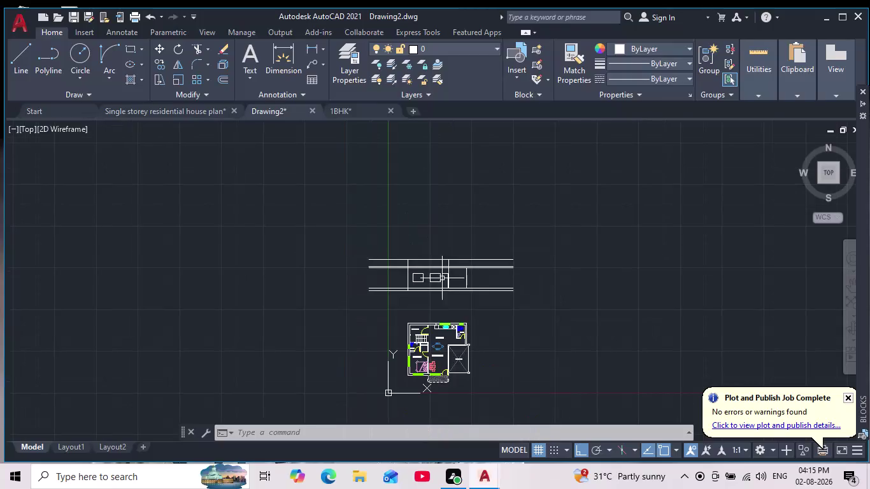
Window-select the living room's front window in the floor plan.
middle_drag(442, 283, 507, 263)
scroll(up, 3)
middle_drag(501, 311, 467, 368)
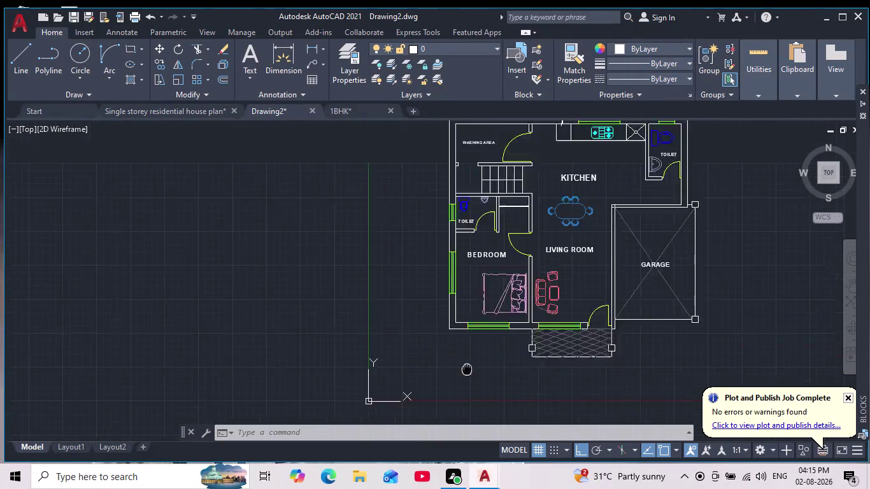
middle_drag(467, 368, 428, 421)
scroll(down, 3)
scroll(up, 3)
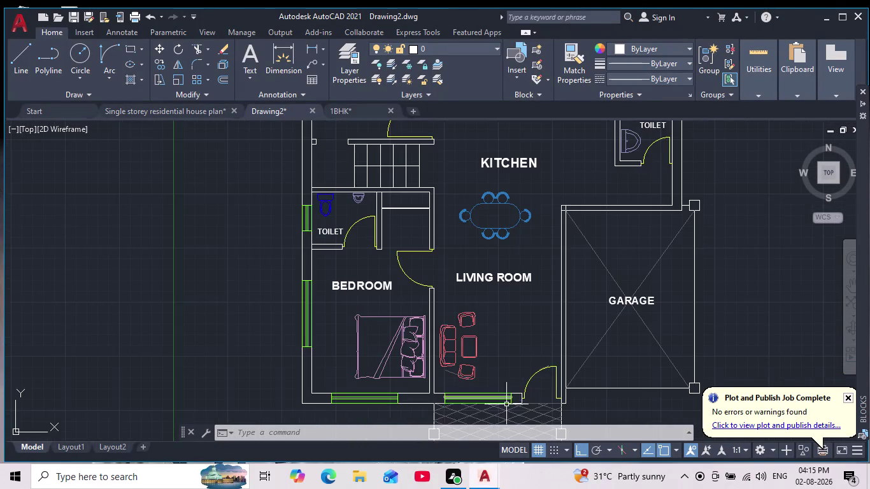
middle_drag(497, 401, 477, 345)
scroll(down, 3)
scroll(up, 3)
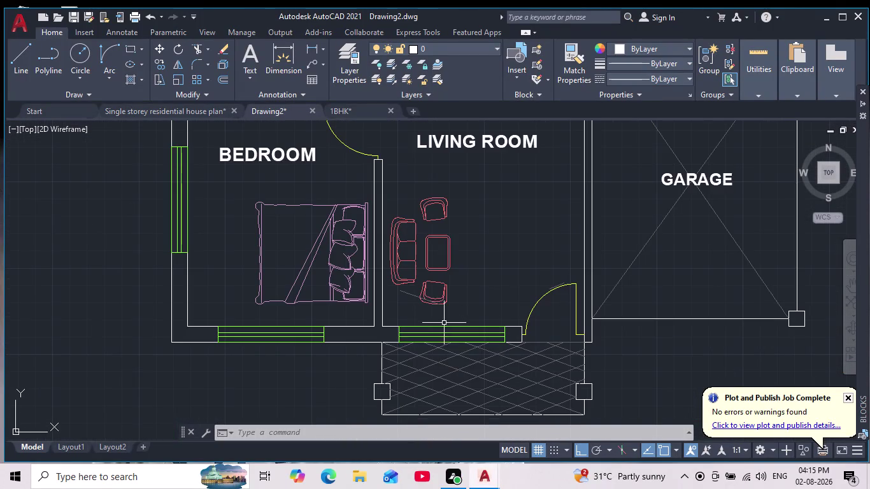
scroll(down, 3)
middle_drag(474, 298, 471, 420)
scroll(down, 3)
scroll(up, 3)
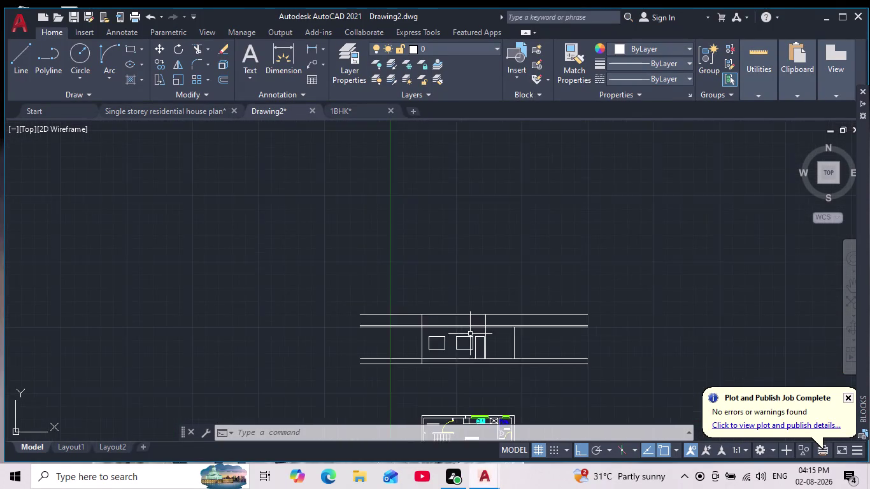
scroll(up, 3)
scroll(up, 3)
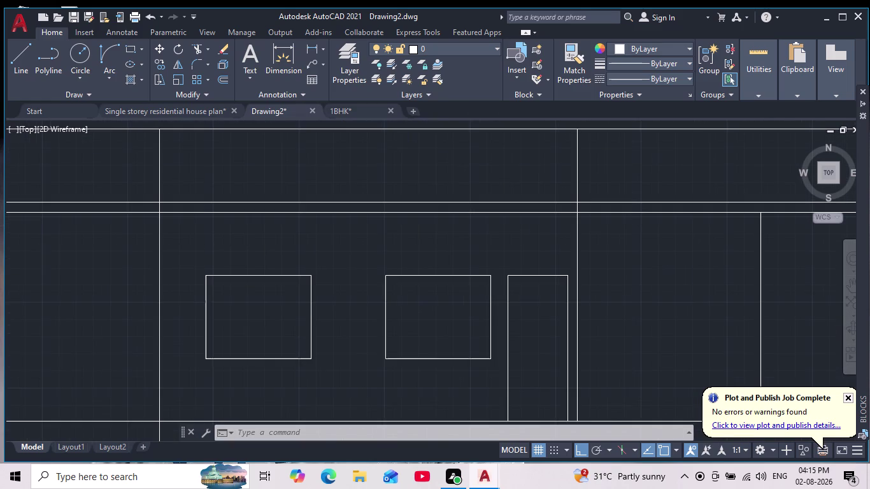
scroll(down, 3)
scroll(up, 3)
scroll(up, 3)
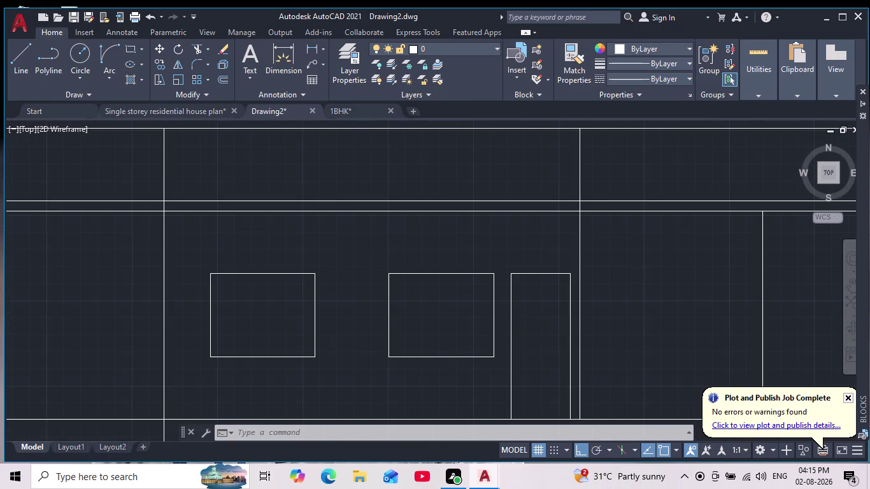
scroll(down, 3)
scroll(up, 3)
scroll(down, 3)
middle_drag(464, 373, 557, 189)
scroll(down, 3)
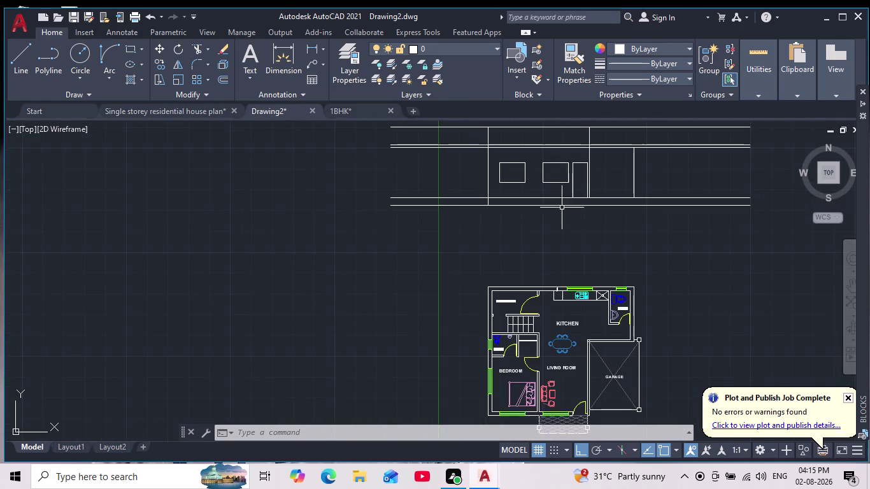
middle_drag(560, 229, 521, 188)
scroll(up, 3)
scroll(up, 3)
middle_drag(510, 364, 466, 331)
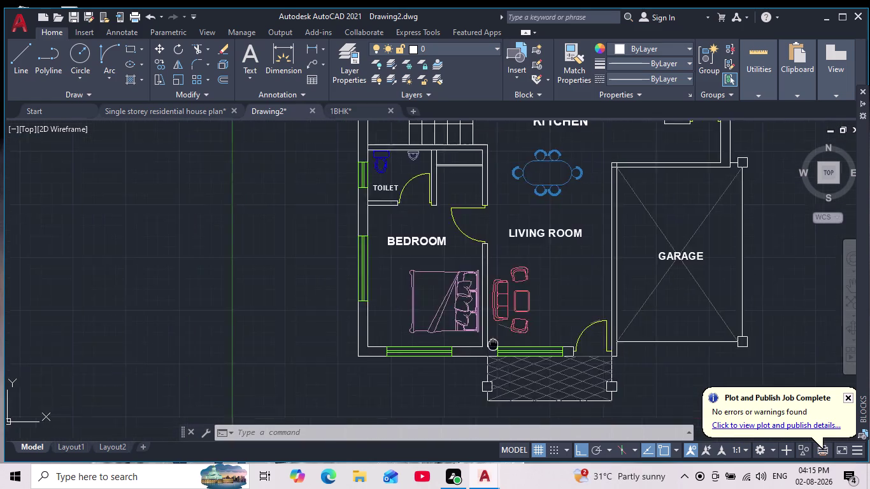
middle_drag(466, 331, 442, 321)
scroll(up, 3)
click(352, 307)
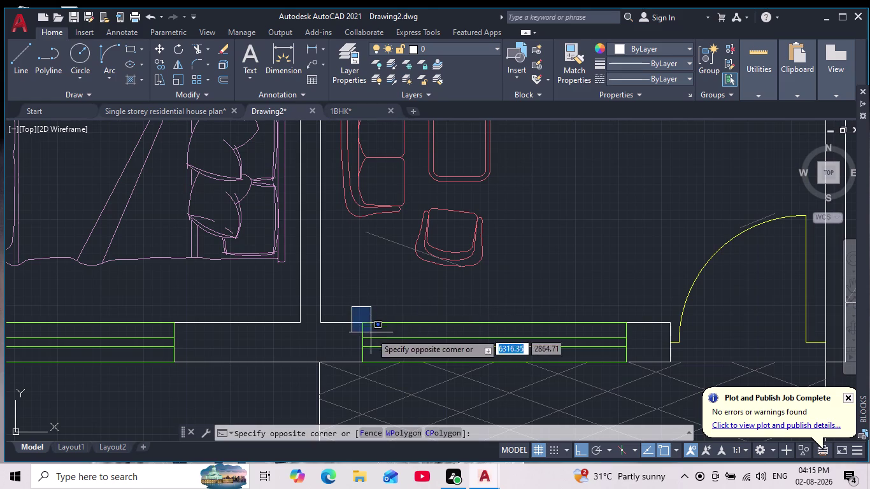
click(638, 370)
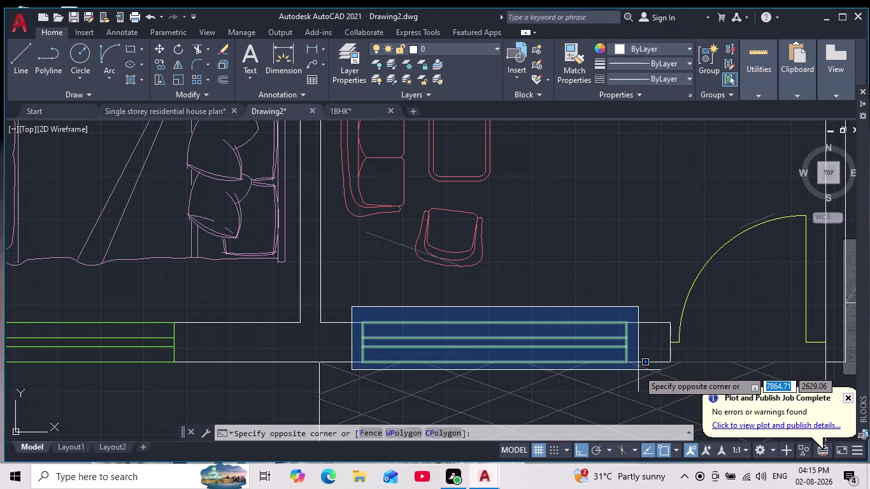
Move the window from its left corner onto the wall junction beside the bedroom.
scroll(down, 3)
scroll(up, 3)
middle_drag(629, 357, 546, 295)
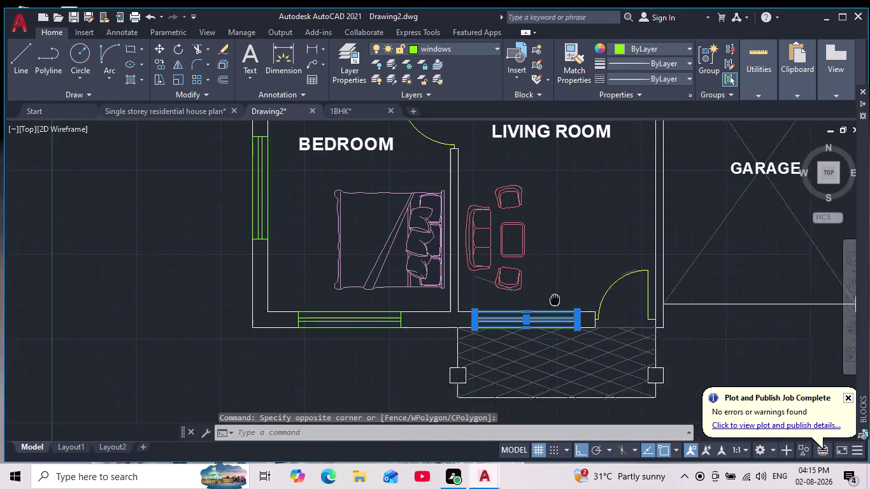
middle_drag(546, 295, 545, 294)
click(158, 49)
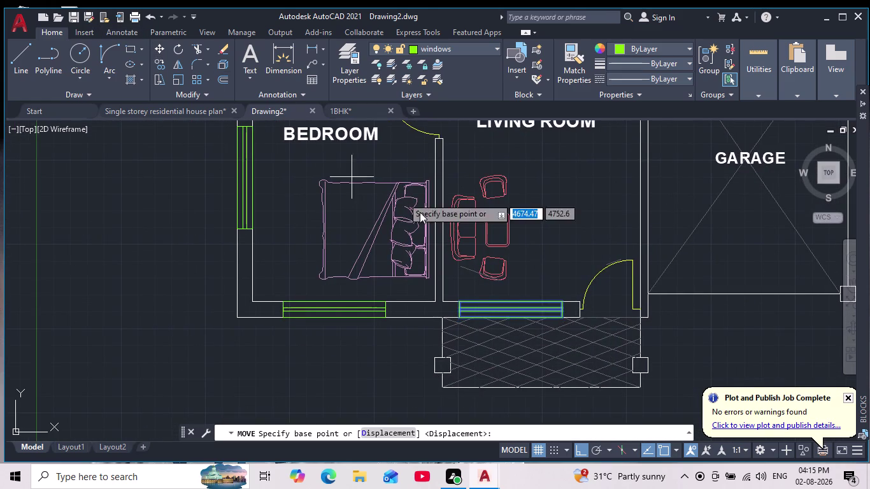
scroll(up, 3)
click(431, 299)
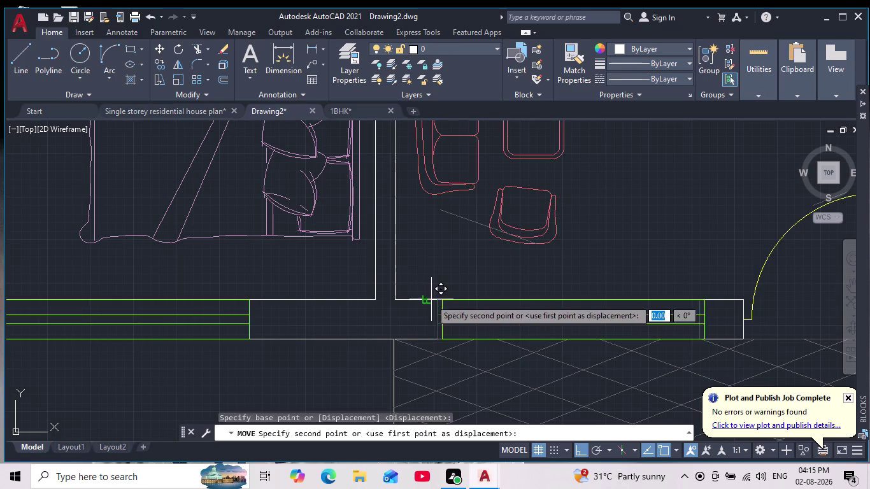
click(407, 302)
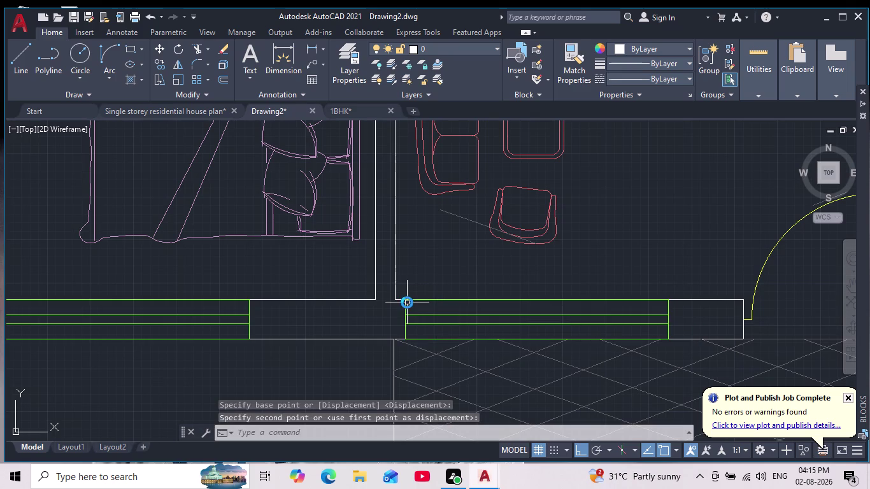
scroll(down, 3)
scroll(down, 3)
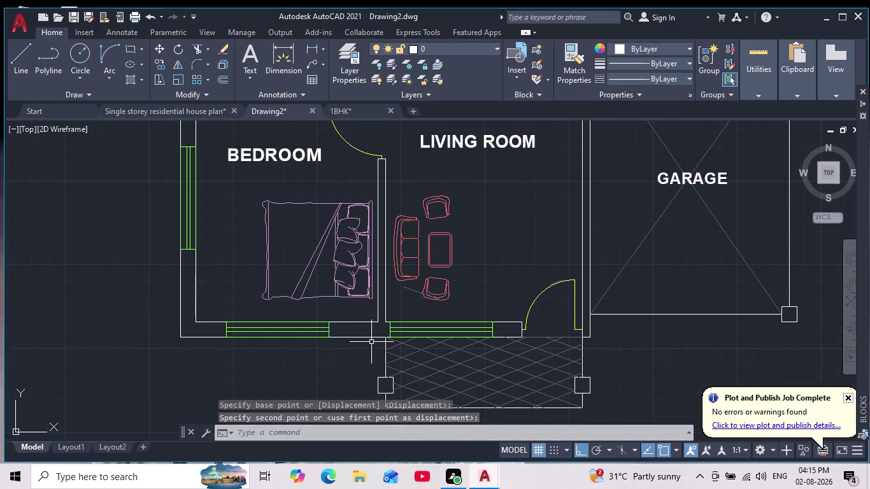
middle_drag(371, 342, 371, 363)
middle_drag(443, 290, 443, 337)
scroll(down, 3)
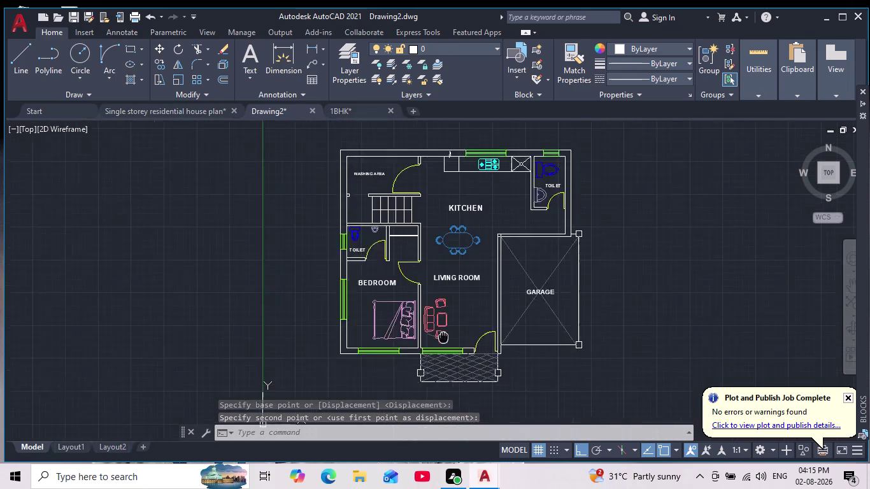
middle_drag(443, 337, 444, 347)
scroll(down, 3)
middle_drag(445, 181, 458, 330)
scroll(up, 3)
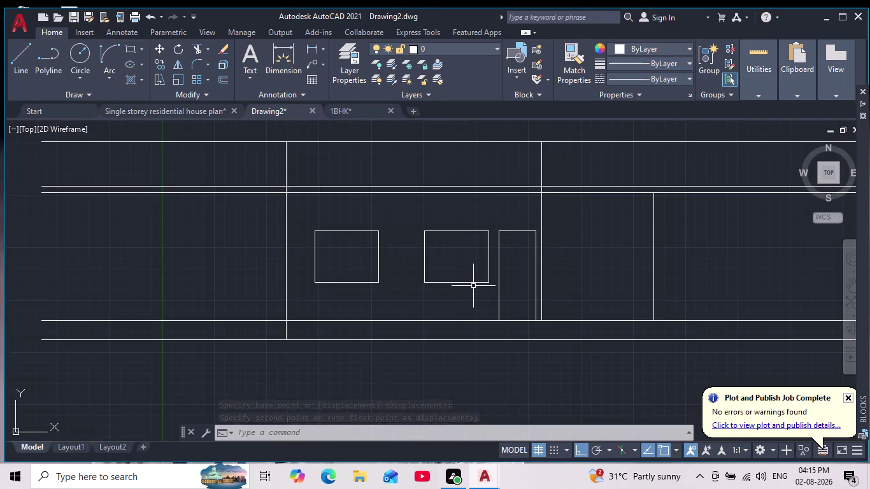
scroll(up, 3)
middle_drag(480, 285, 491, 219)
scroll(down, 3)
middle_drag(502, 362, 491, 253)
scroll(down, 3)
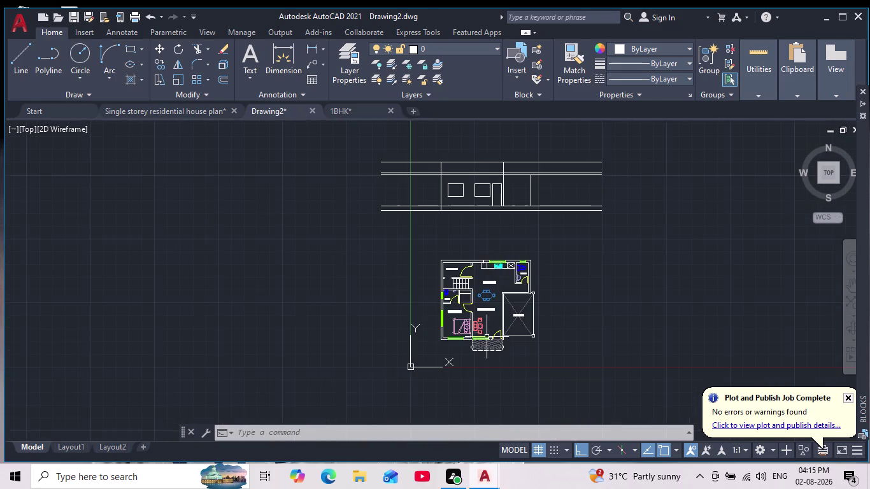
scroll(up, 3)
middle_drag(464, 326, 481, 373)
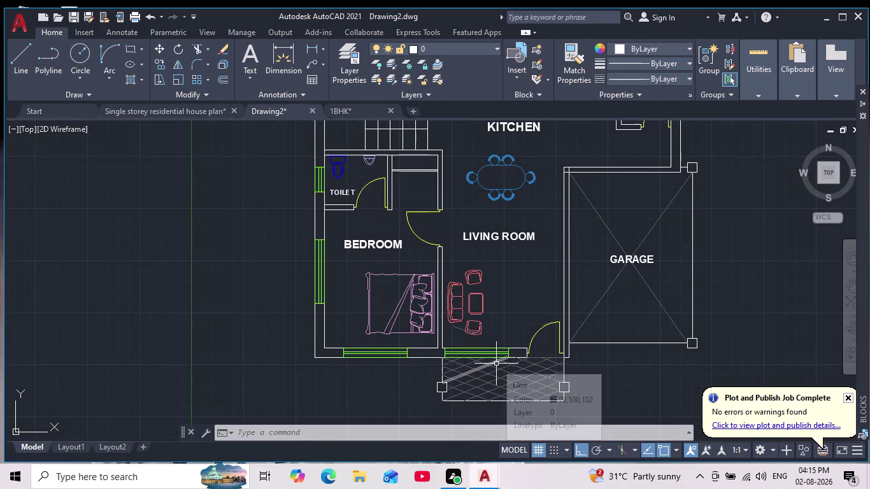
Draw a vertical construction line (XL) through the shifted plan window's edge.
key(Escape)
key(Escape)
key(Escape)
key(Escape)
key(x)
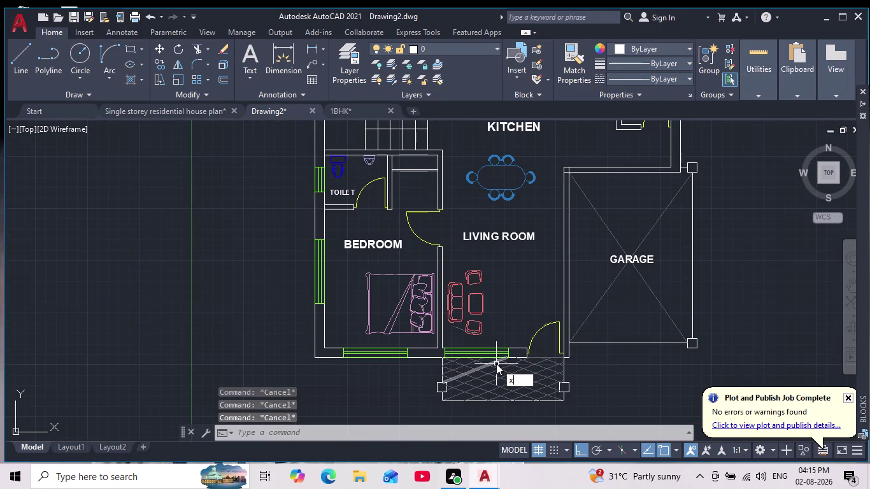
key(l)
key(Return)
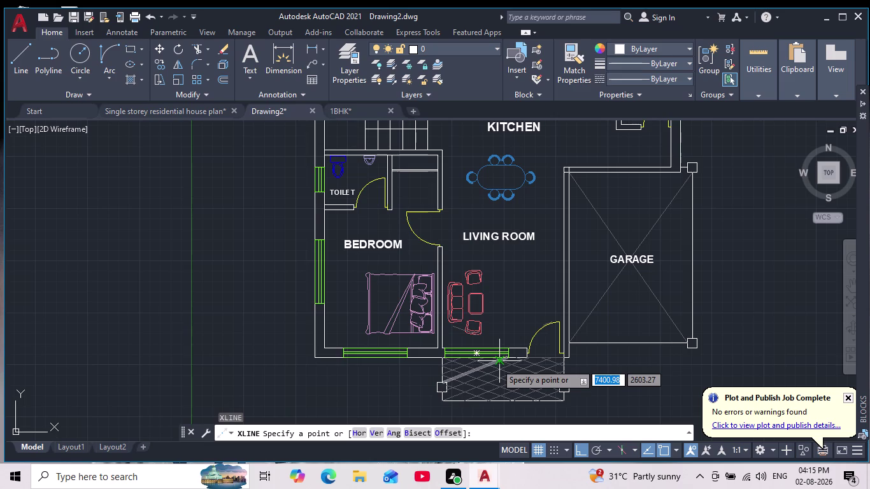
click(379, 434)
scroll(up, 3)
scroll(up, 3)
middle_drag(485, 322, 492, 308)
click(407, 326)
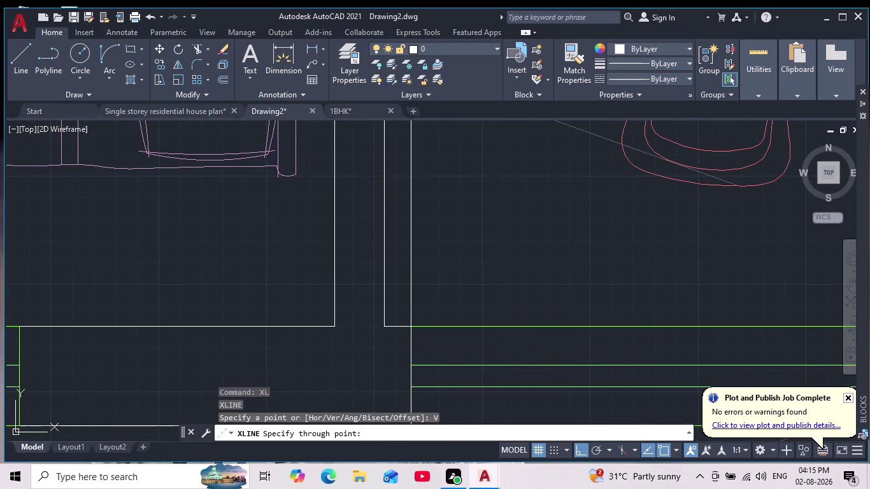
key(Escape)
scroll(down, 3)
middle_drag(478, 267, 512, 357)
scroll(down, 3)
middle_drag(514, 237, 510, 269)
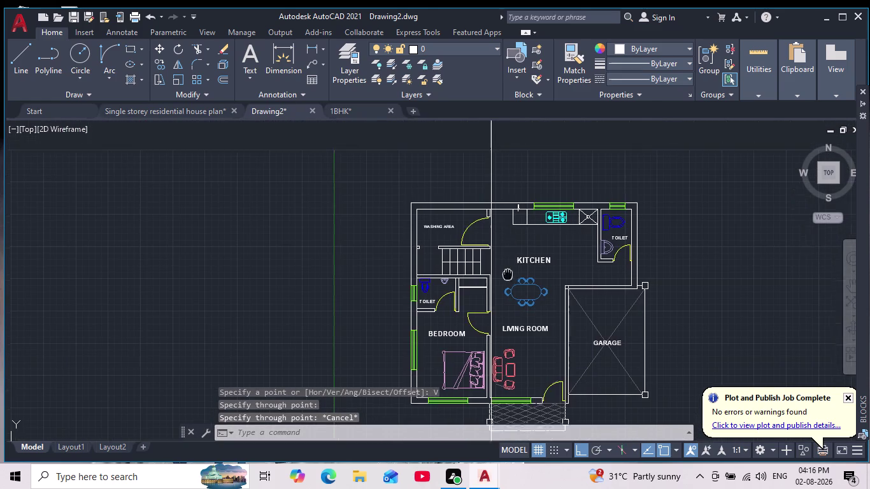
Move the elevation's middle window so its lower-left corner snaps onto the construction line.
middle_drag(509, 270, 507, 345)
scroll(down, 3)
scroll(up, 3)
scroll(up, 3)
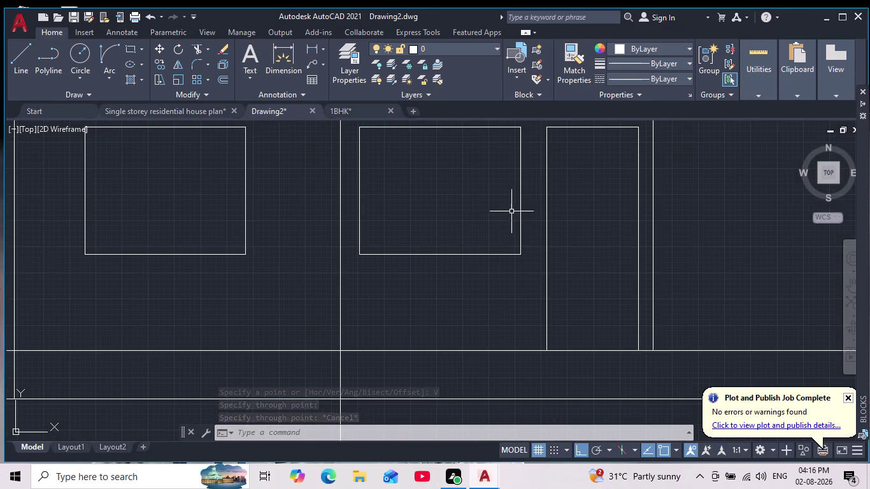
middle_drag(511, 220, 516, 266)
scroll(down, 3)
drag(532, 193, 535, 207)
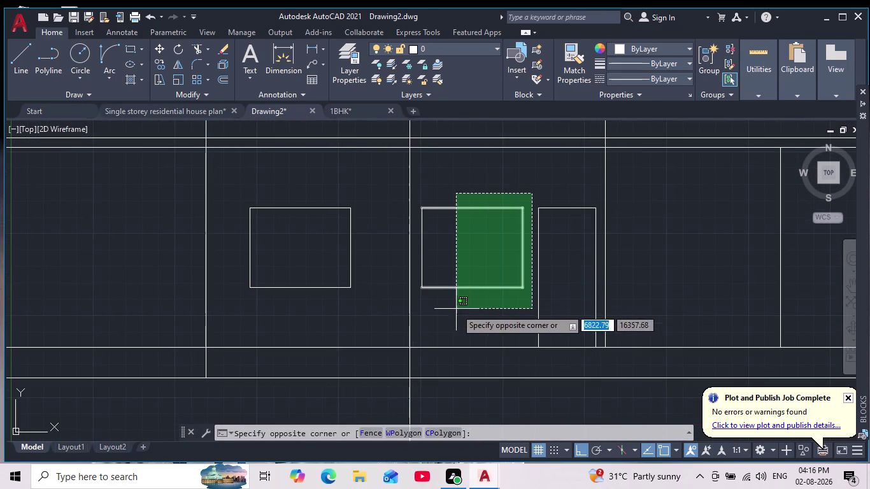
click(417, 300)
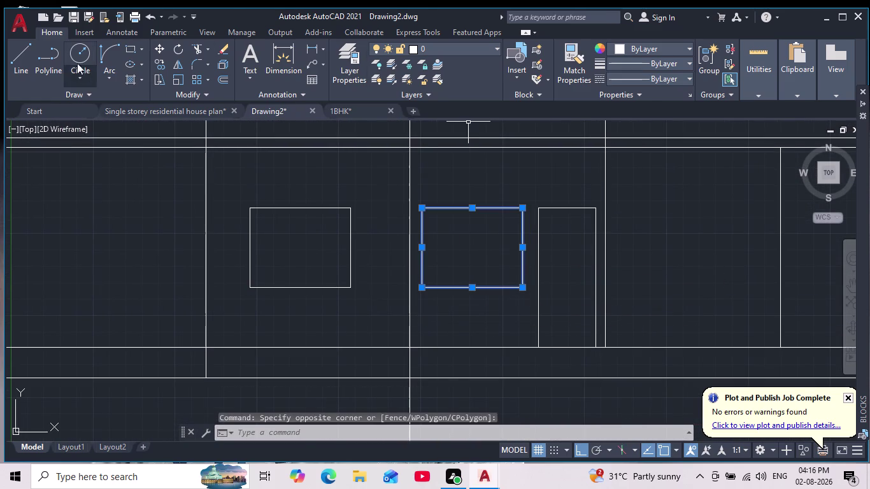
click(157, 50)
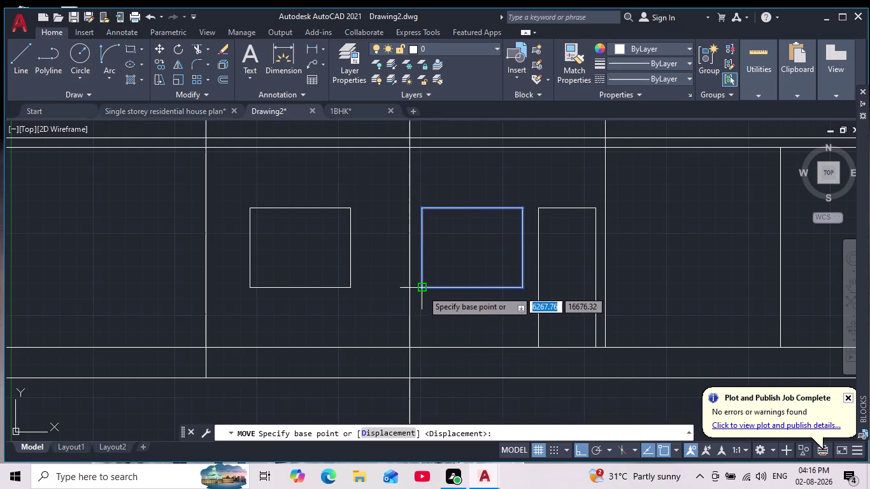
click(422, 287)
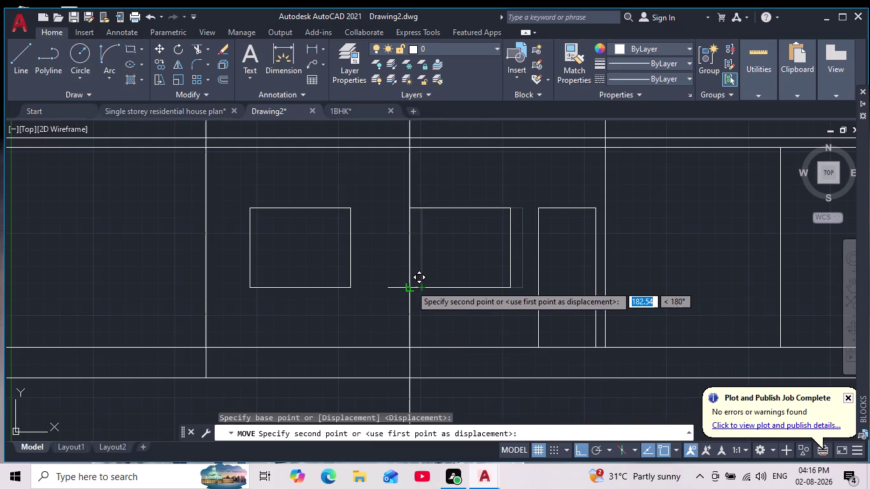
click(411, 285)
key(Escape)
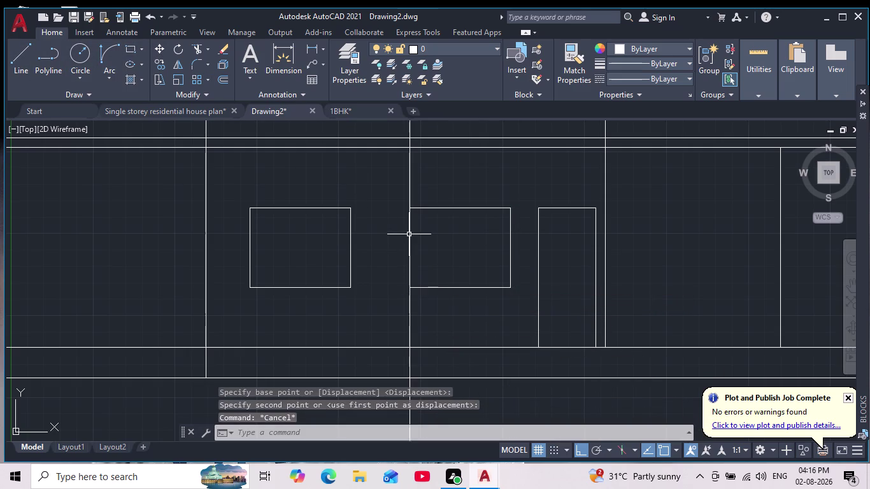
Select and delete the vertical construction line.
scroll(down, 3)
scroll(up, 3)
middle_drag(421, 363, 440, 323)
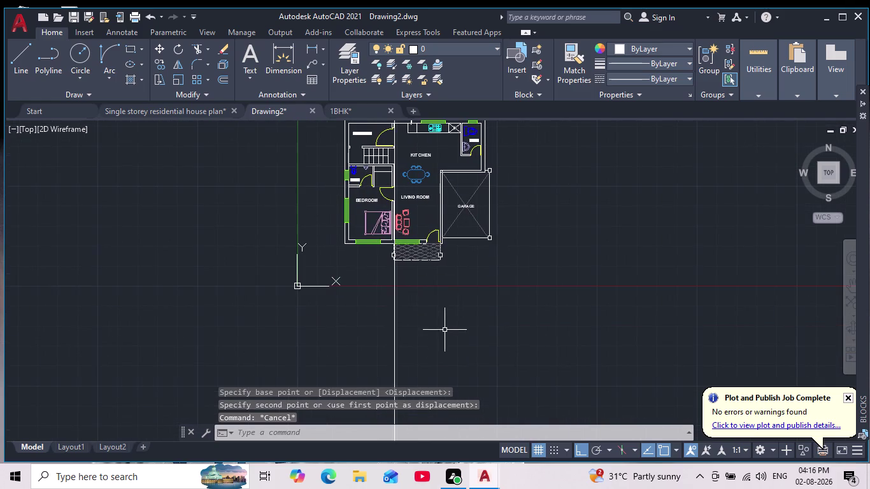
drag(443, 333, 384, 354)
click(357, 362)
key(Delete)
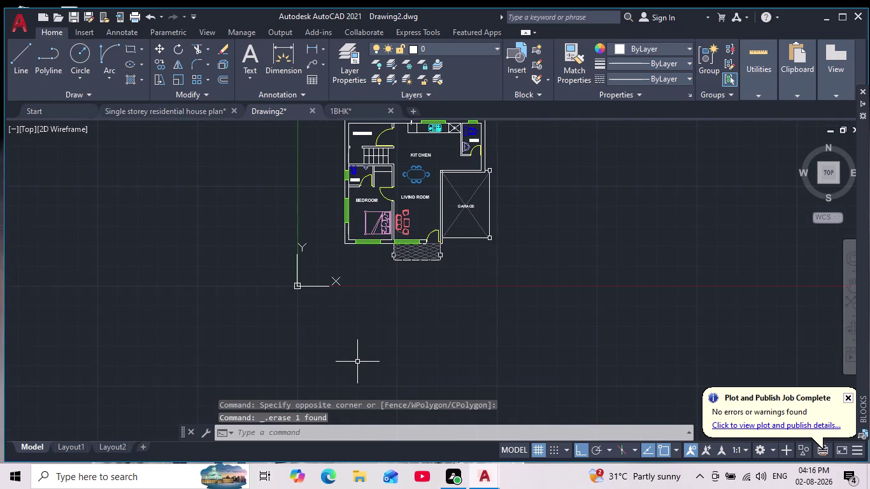
key(Escape)
key(Escape)
key(Escape)
key(Escape)
key(Escape)
key(Escape)
key(Escape)
key(Escape)
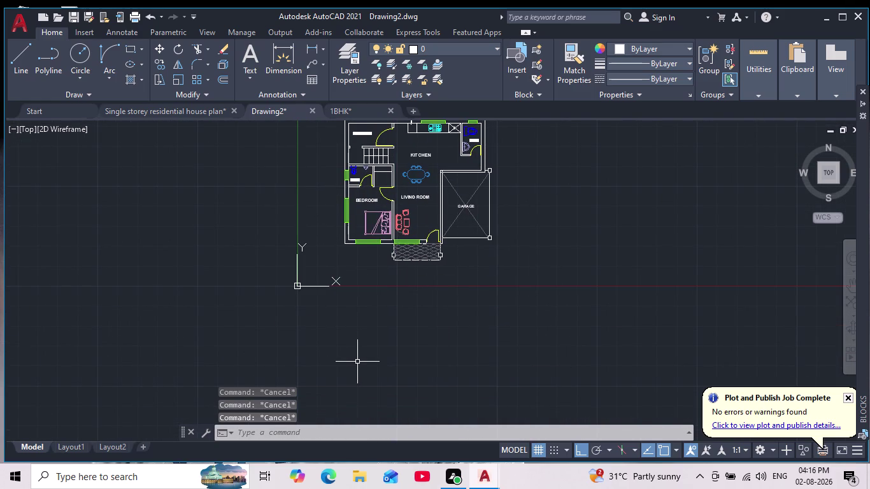
middle_drag(350, 310, 398, 451)
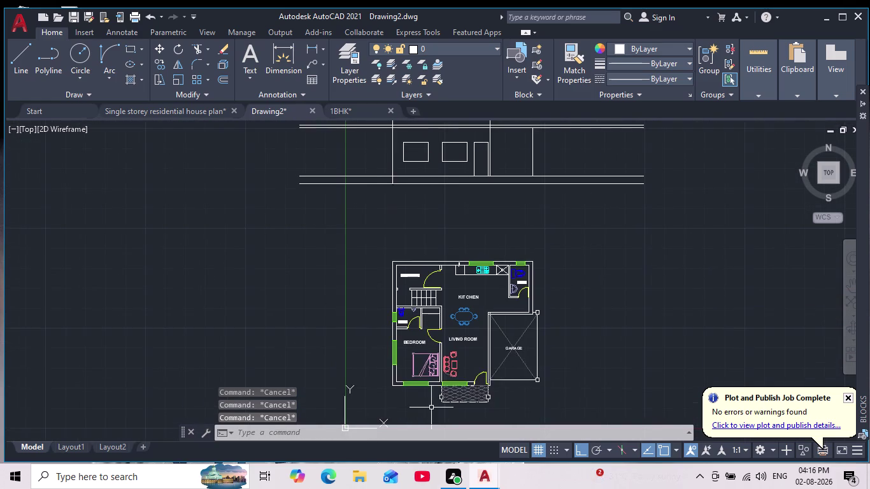
scroll(up, 3)
scroll(down, 3)
scroll(up, 3)
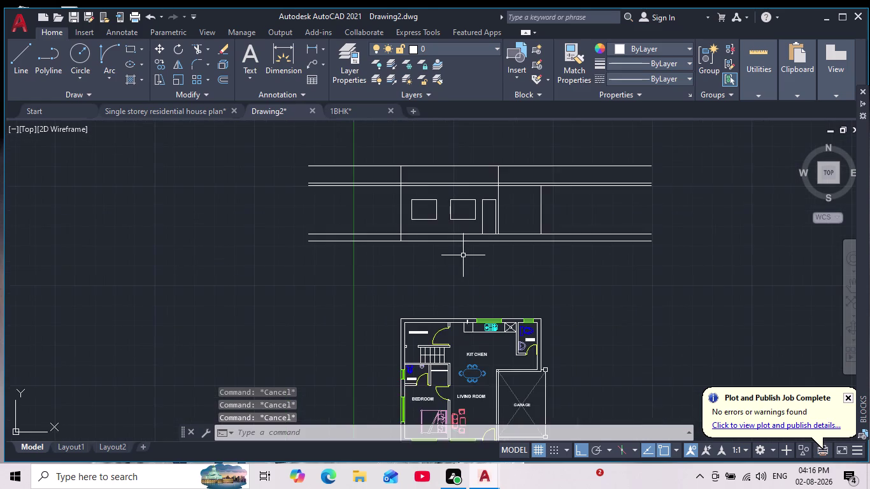
middle_drag(465, 256, 457, 333)
scroll(up, 3)
middle_drag(461, 318, 461, 341)
scroll(down, 3)
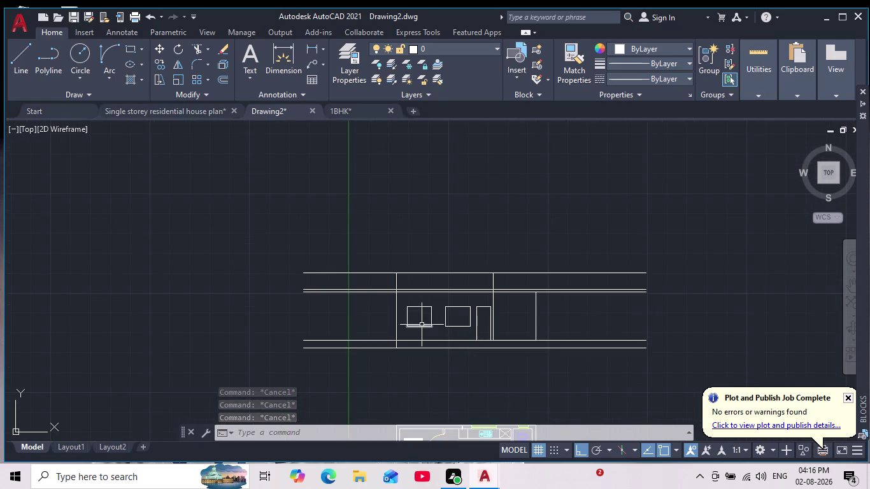
scroll(up, 3)
scroll(down, 3)
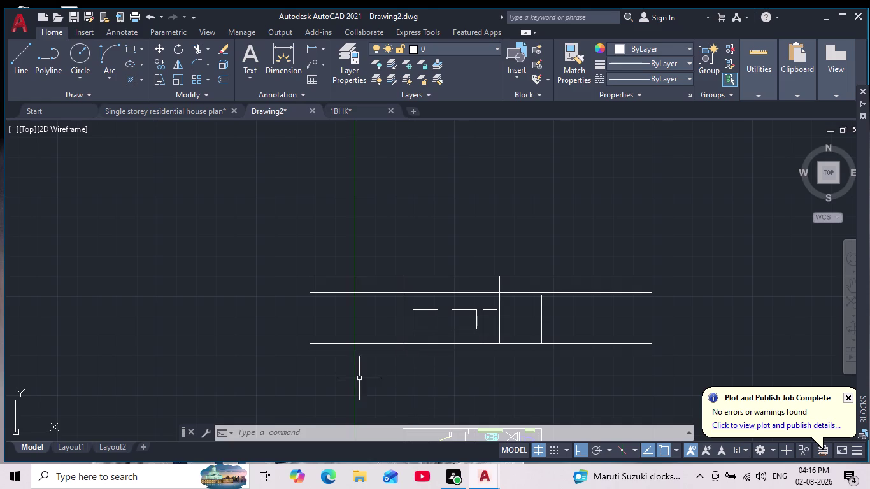
scroll(down, 3)
scroll(up, 3)
middle_drag(458, 362, 496, 349)
scroll(up, 3)
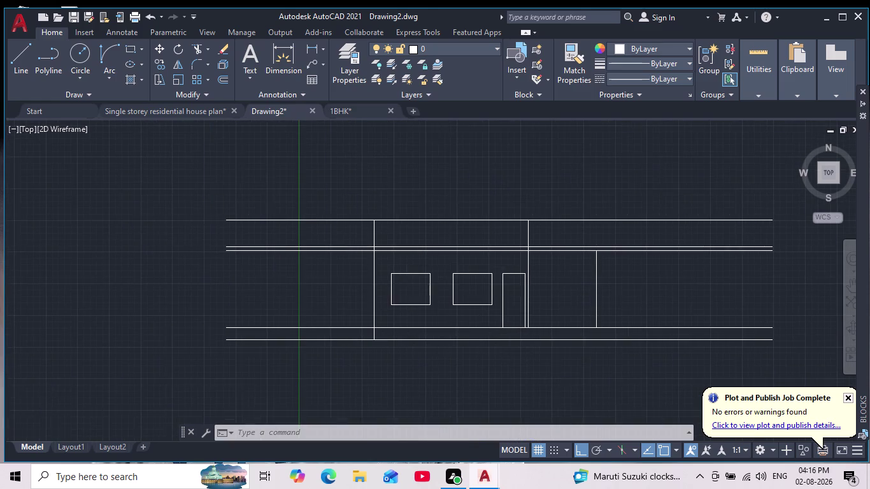
scroll(down, 3)
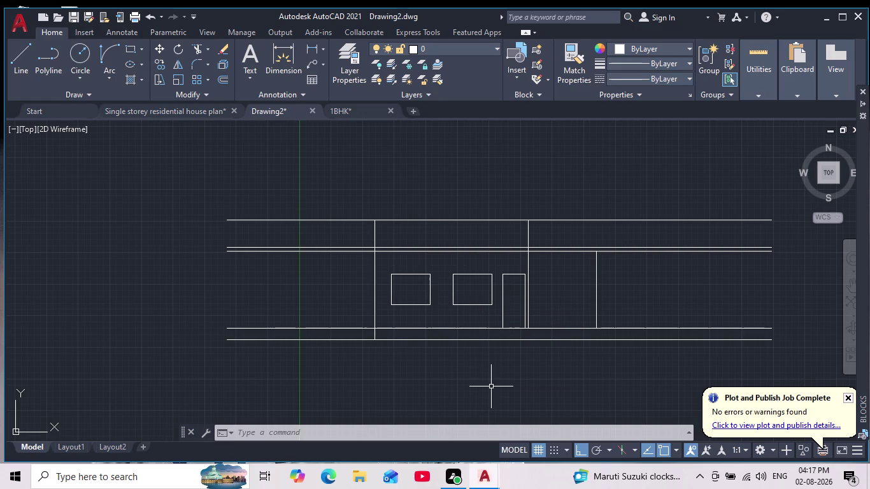
scroll(up, 3)
scroll(down, 3)
middle_drag(491, 317, 505, 326)
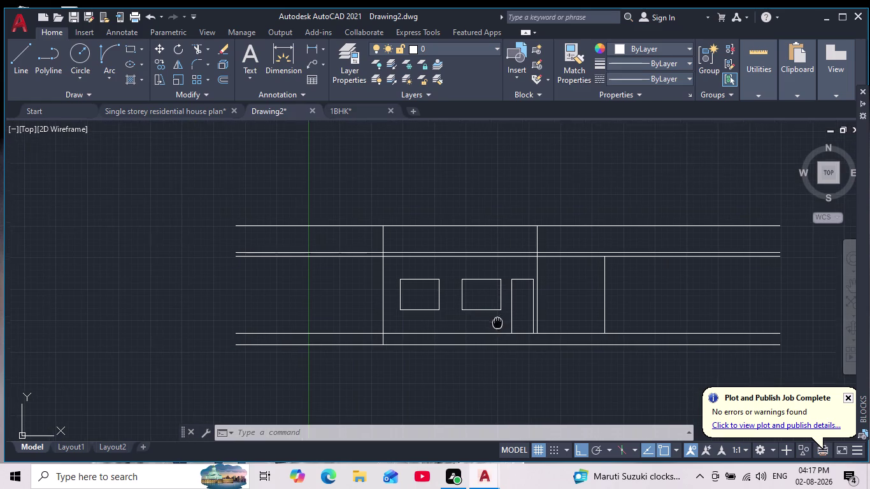
middle_drag(505, 326, 526, 340)
scroll(up, 3)
scroll(down, 3)
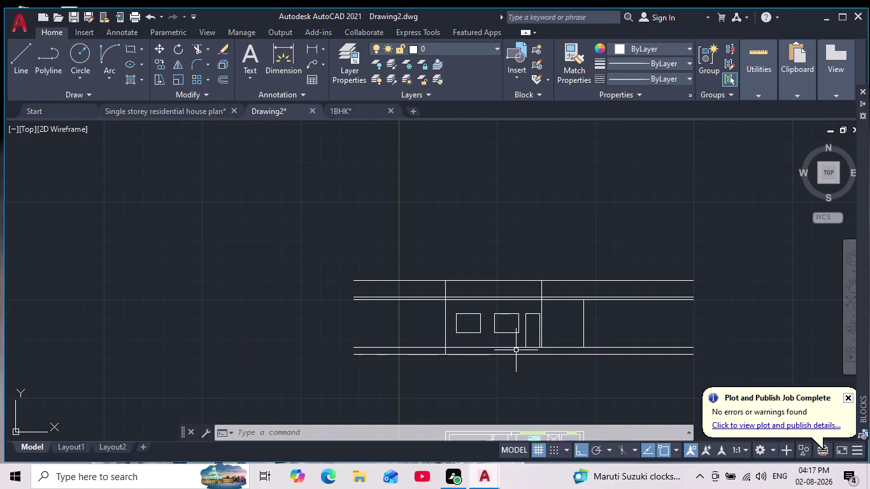
Trim the horizontal line ends left of the elevation's left wall with two fence passes.
click(195, 47)
scroll(up, 3)
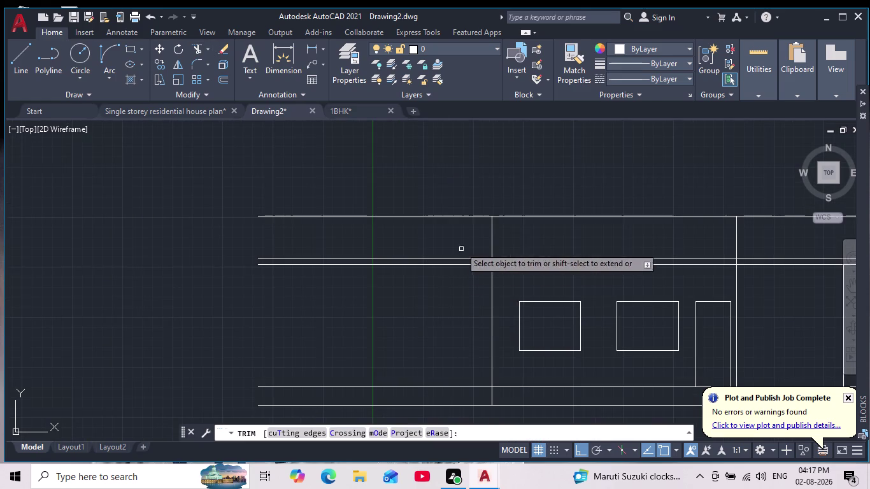
drag(442, 205, 429, 331)
middle_drag(424, 334, 451, 221)
scroll(down, 3)
drag(454, 224, 463, 309)
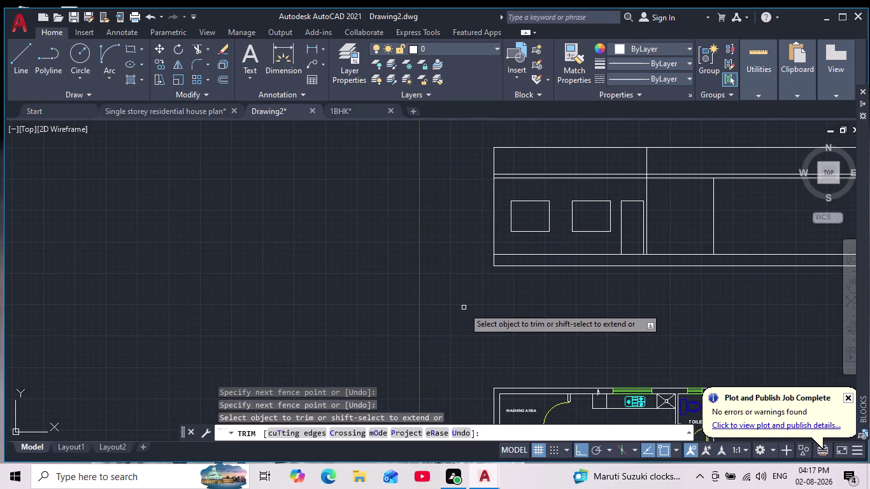
key(Escape)
key(Escape)
key(Escape)
key(Escape)
key(Escape)
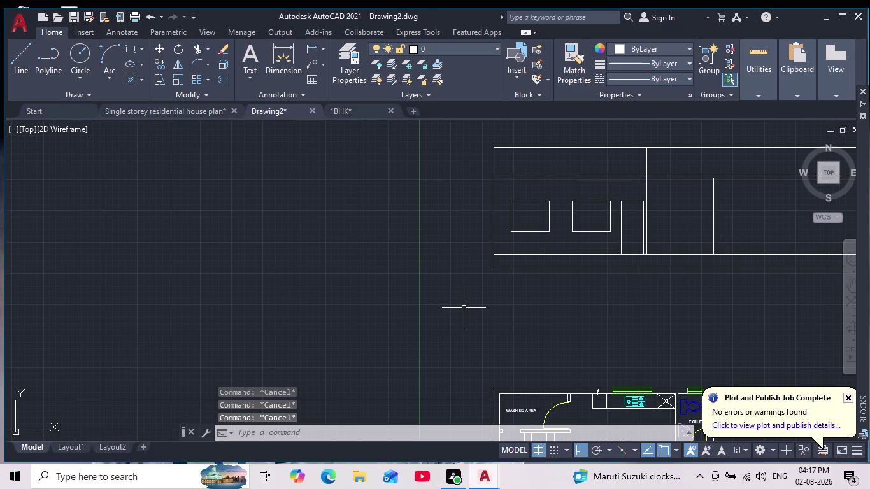
scroll(down, 3)
middle_drag(586, 312, 532, 354)
scroll(up, 3)
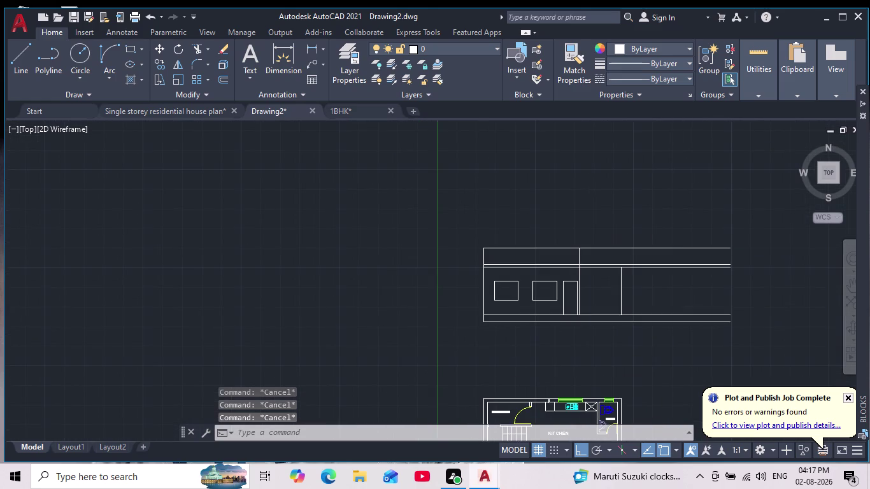
middle_drag(567, 356, 569, 388)
scroll(up, 3)
scroll(down, 3)
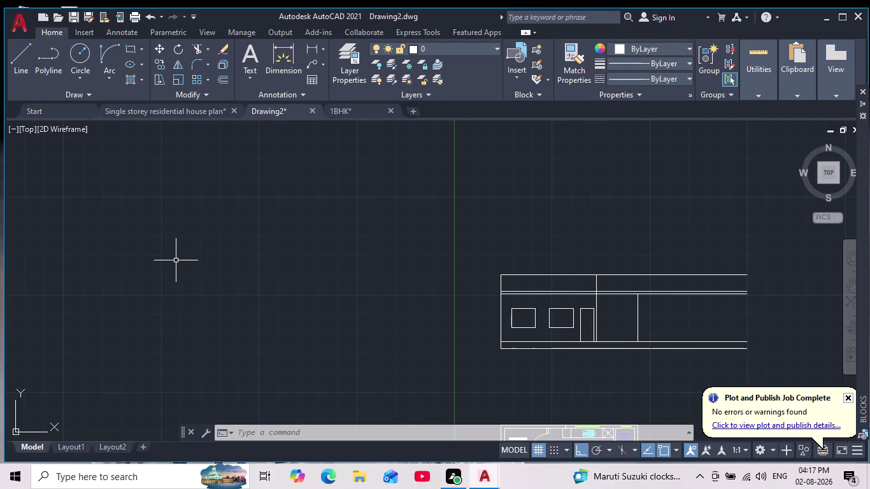
Extend the elevation's right wall line (EX) up to the roof and down past the base.
text(ex)
key(Return)
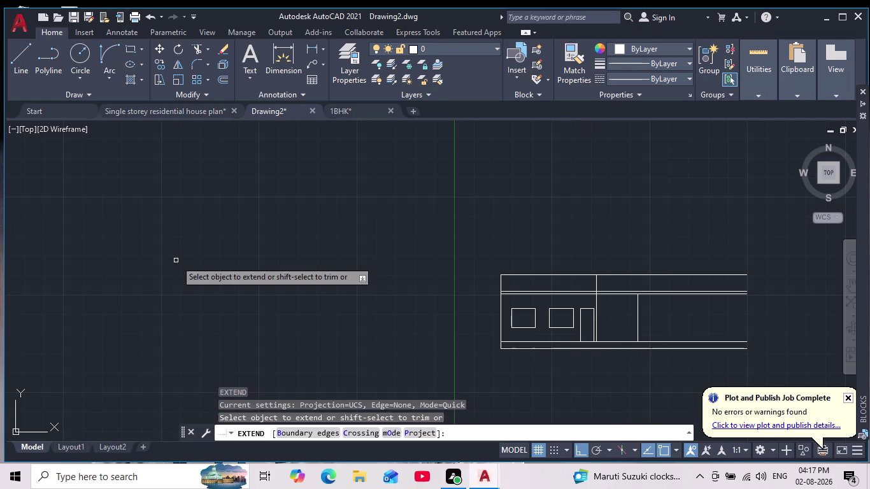
drag(645, 312, 632, 322)
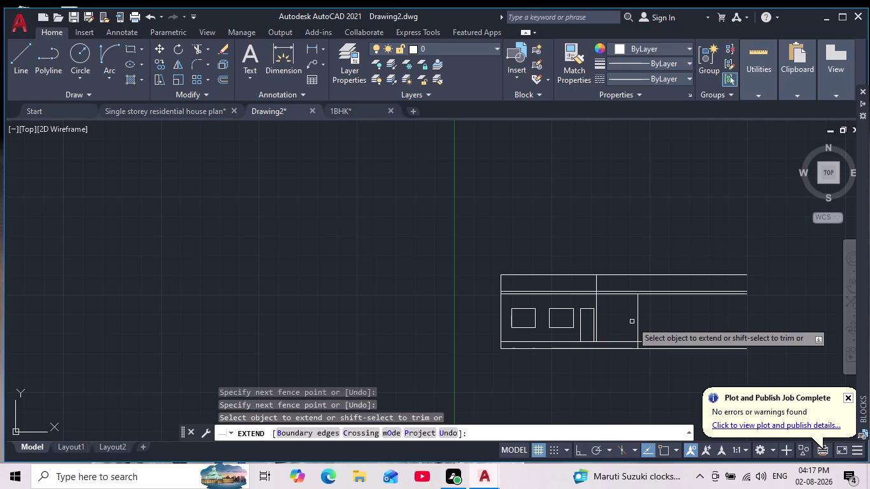
drag(649, 314, 621, 329)
drag(645, 310, 633, 310)
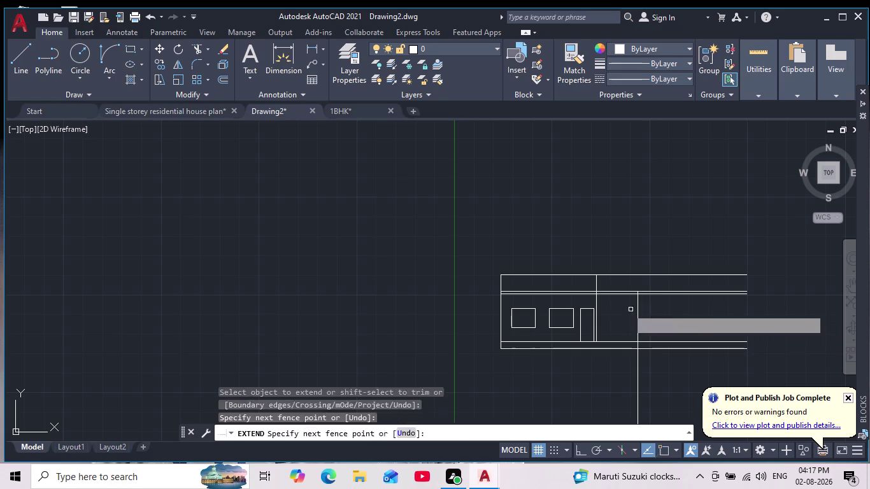
drag(657, 310, 635, 310)
middle_click(653, 309)
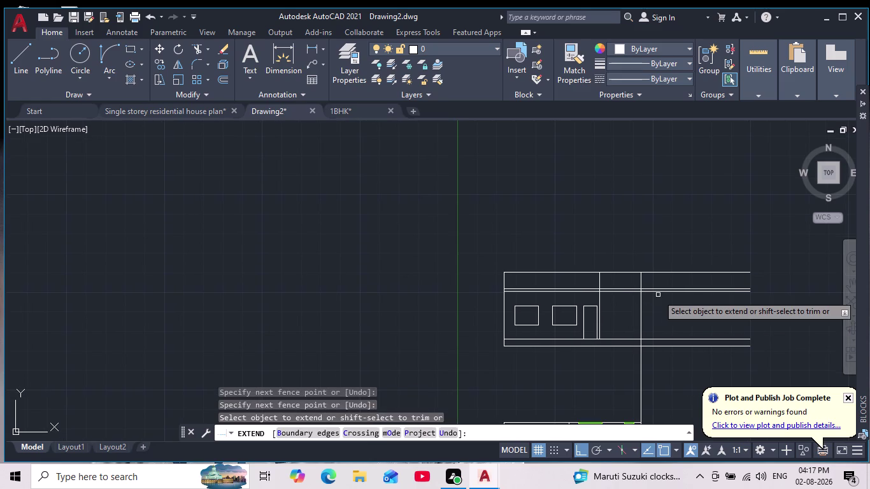
key(Escape)
key(Escape)
key(Escape)
key(Escape)
key(Escape)
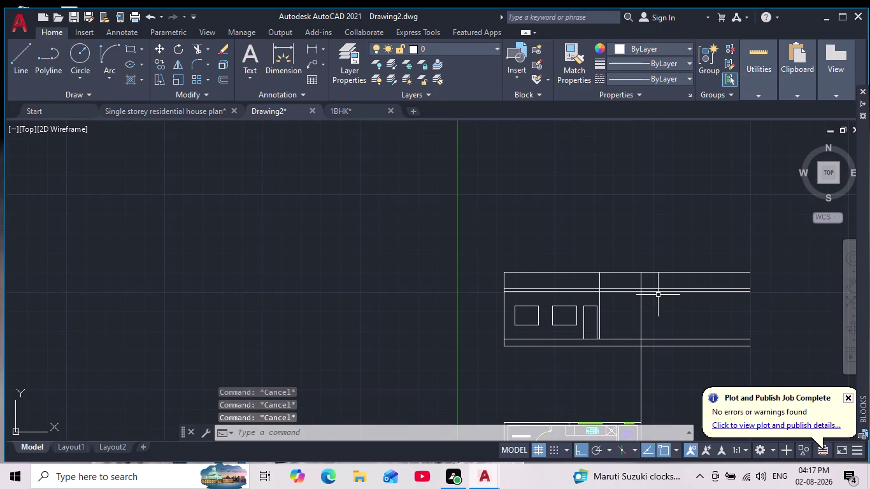
Begin trimming the lines near the extended right wall.
click(195, 47)
middle_drag(551, 365, 510, 292)
scroll(down, 3)
drag(580, 289, 578, 293)
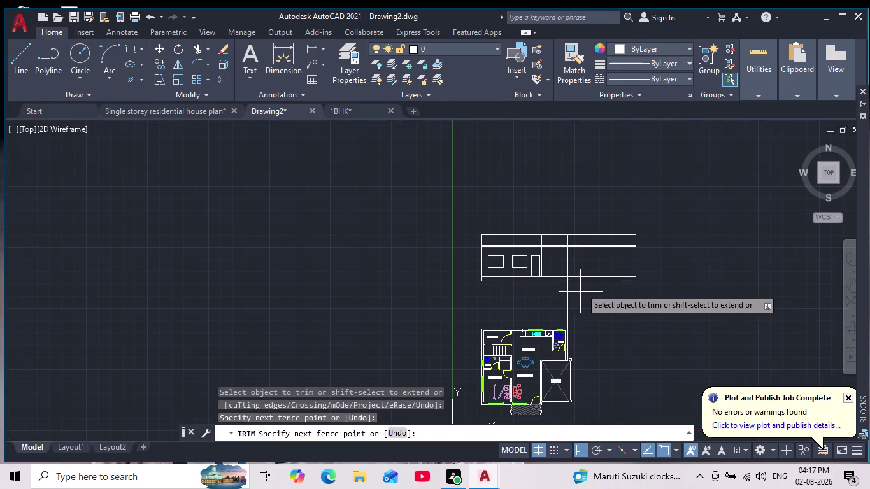
Trim away the wall line below the elevation with a fence cut.
drag(578, 292, 543, 296)
key(Escape)
key(Escape)
key(Escape)
key(Escape)
key(Escape)
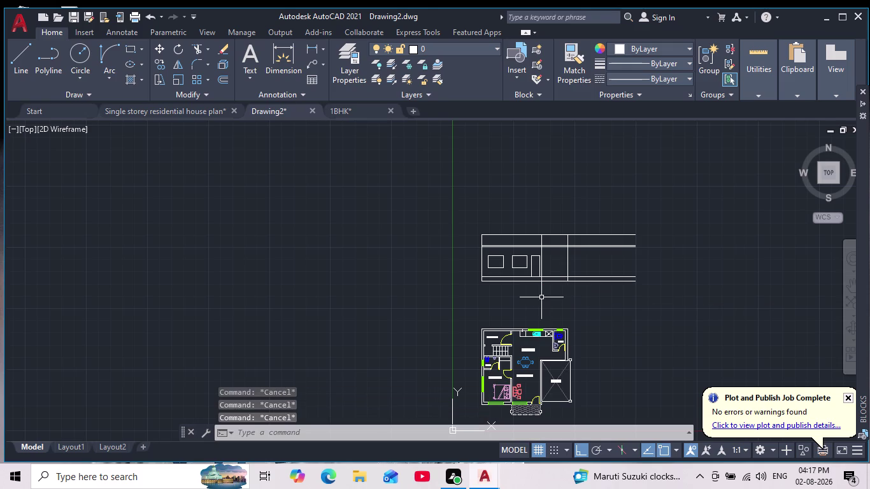
Trim the horizontal lines extending past the elevation's right wall.
scroll(up, 3)
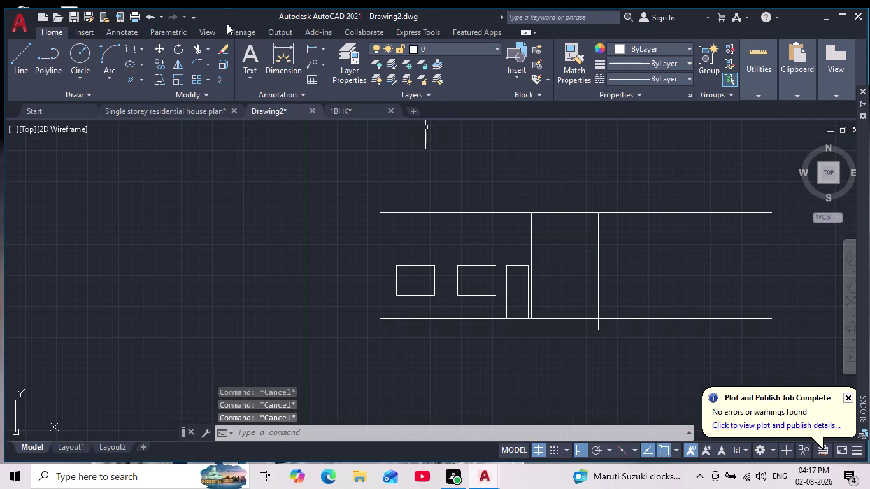
click(196, 51)
drag(627, 180, 646, 239)
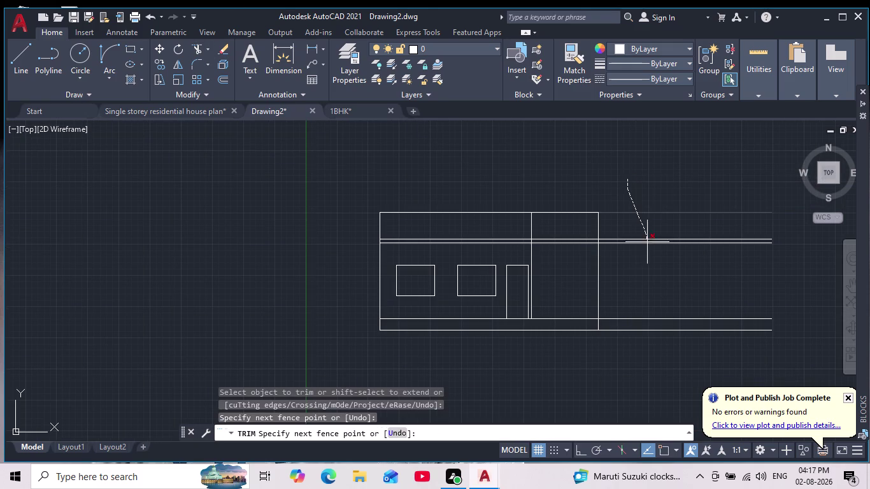
drag(646, 238, 668, 380)
key(Escape)
key(Escape)
key(Escape)
key(Escape)
key(Escape)
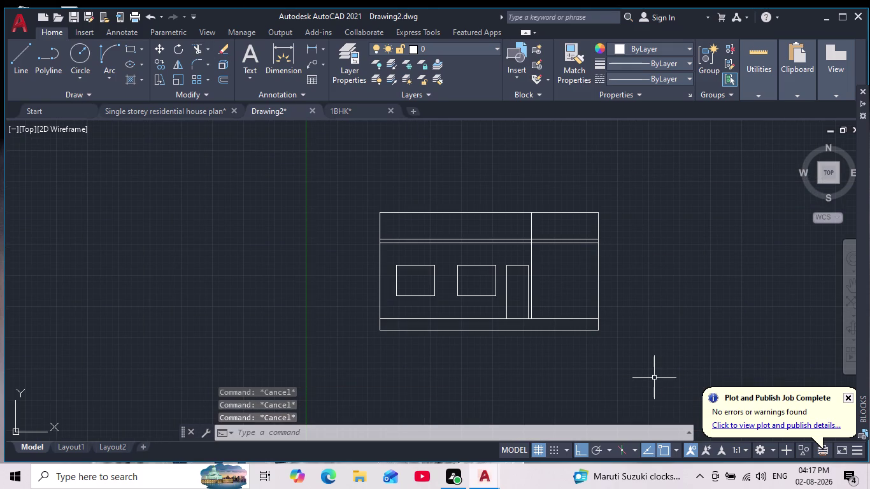
key(Escape)
key(Escape)
key(Escape)
key(Escape)
scroll(down, 3)
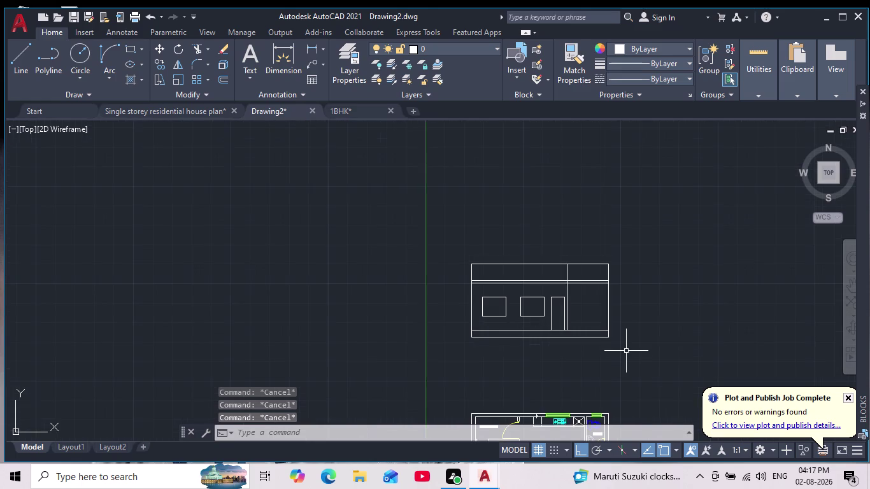
scroll(down, 3)
middle_drag(653, 314, 639, 295)
scroll(up, 3)
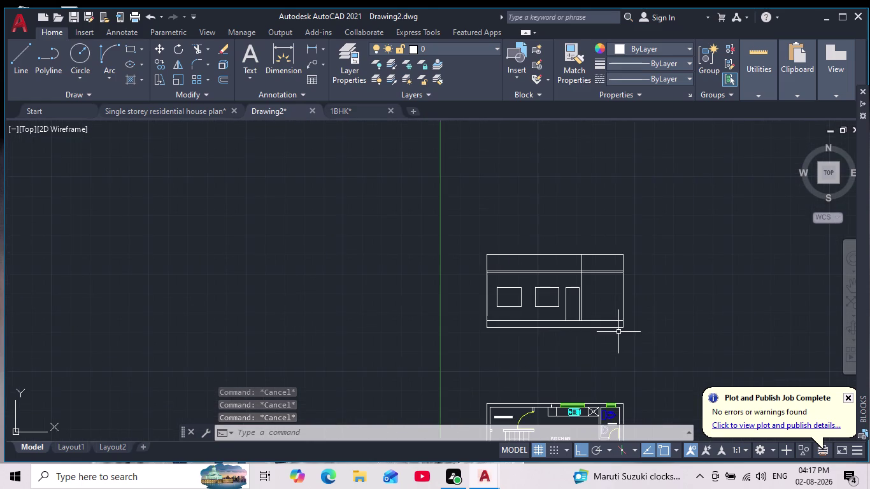
middle_drag(620, 332, 629, 368)
scroll(up, 3)
scroll(down, 3)
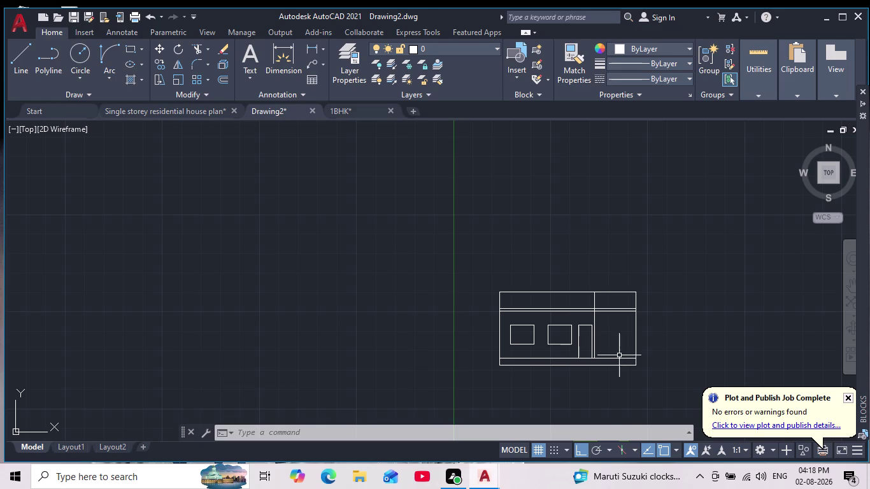
scroll(down, 3)
middle_drag(632, 350, 603, 292)
scroll(up, 3)
middle_drag(600, 274, 616, 294)
scroll(down, 3)
scroll(up, 3)
scroll(down, 3)
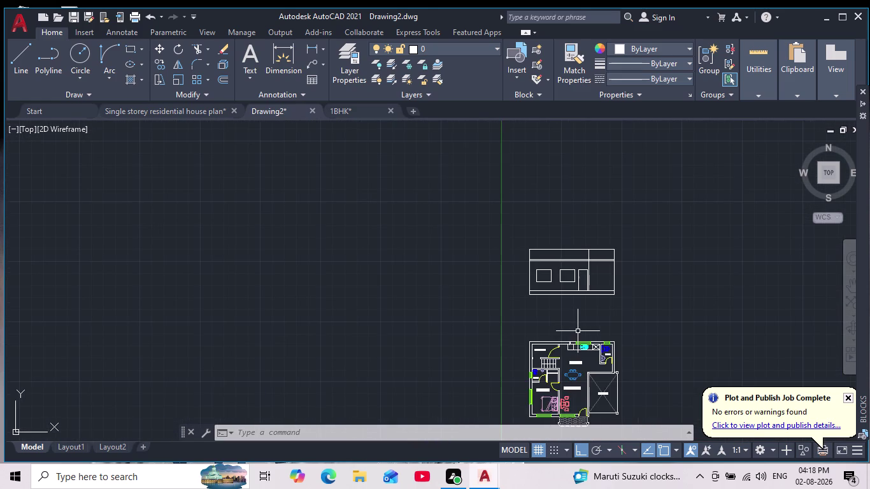
scroll(up, 3)
middle_drag(577, 330, 578, 371)
middle_drag(562, 305, 566, 334)
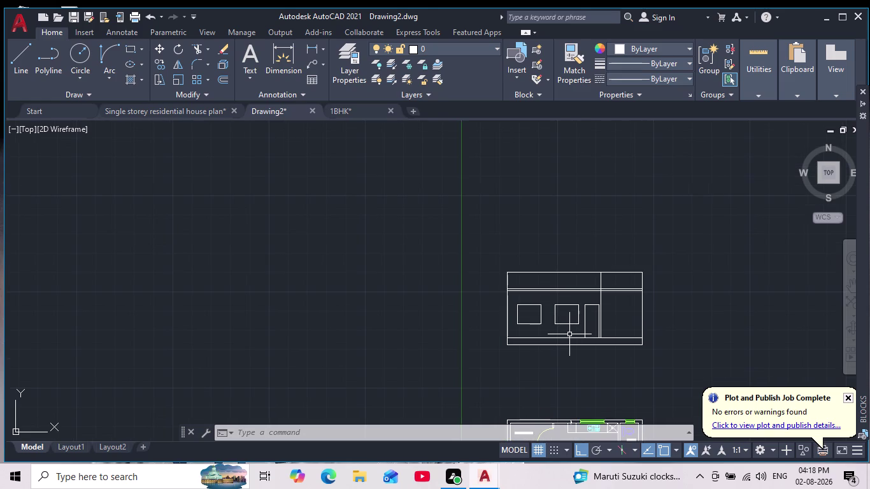
scroll(up, 3)
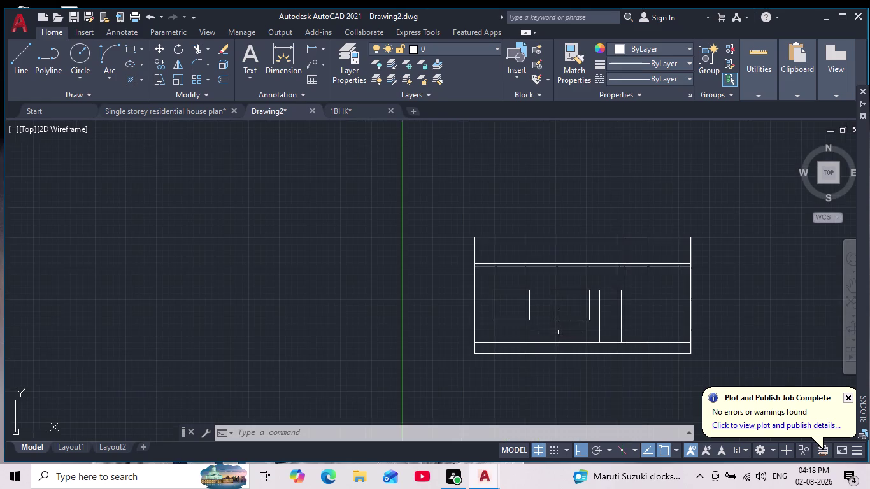
scroll(down, 3)
middle_drag(561, 334, 560, 354)
scroll(up, 3)
middle_drag(543, 306, 536, 250)
scroll(down, 3)
middle_drag(475, 239, 476, 168)
scroll(down, 3)
scroll(up, 3)
scroll(up, 3)
middle_drag(491, 269, 498, 322)
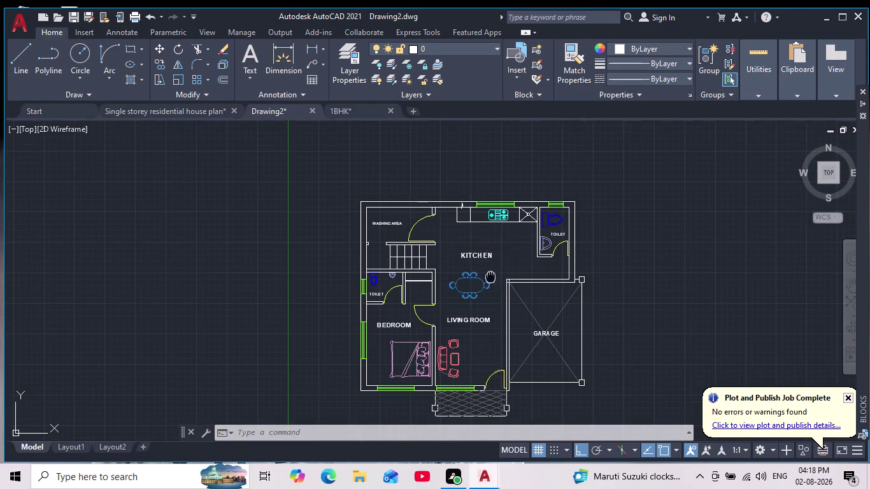
middle_drag(497, 322, 500, 331)
scroll(up, 3)
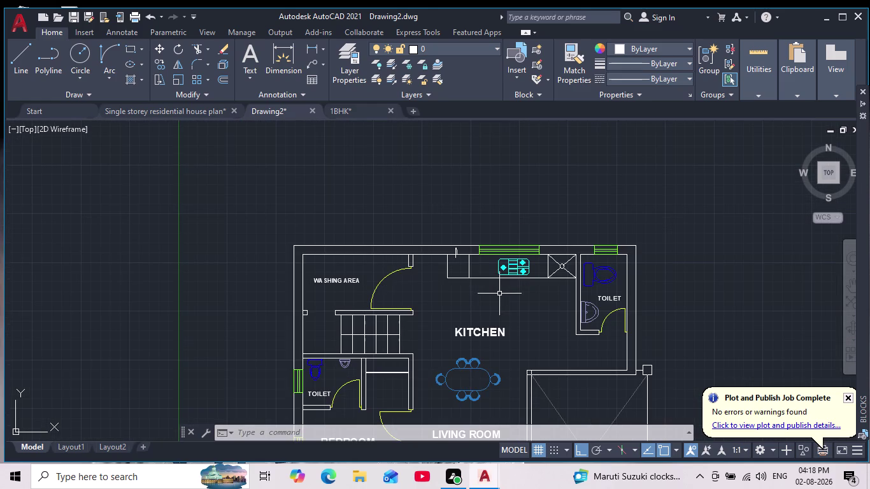